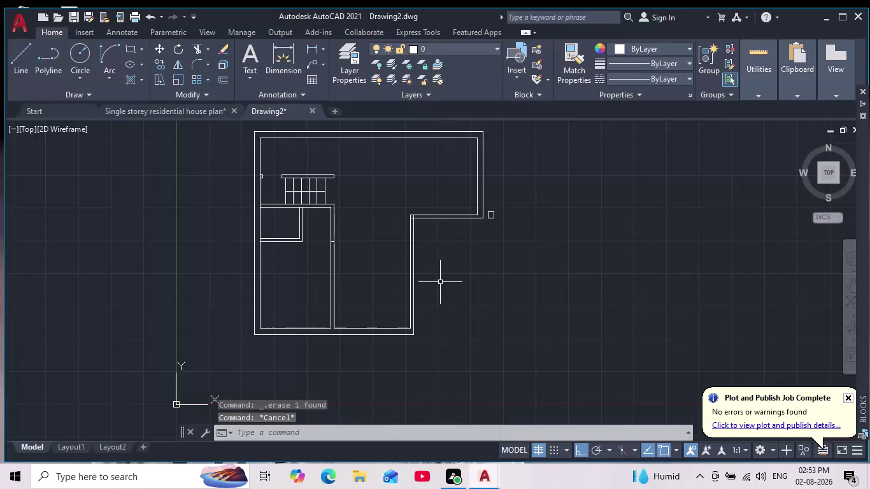
Zoom and pan so the L-shaped floor plan and origin sit centred in model space.
scroll(down, 3)
middle_drag(463, 288, 474, 244)
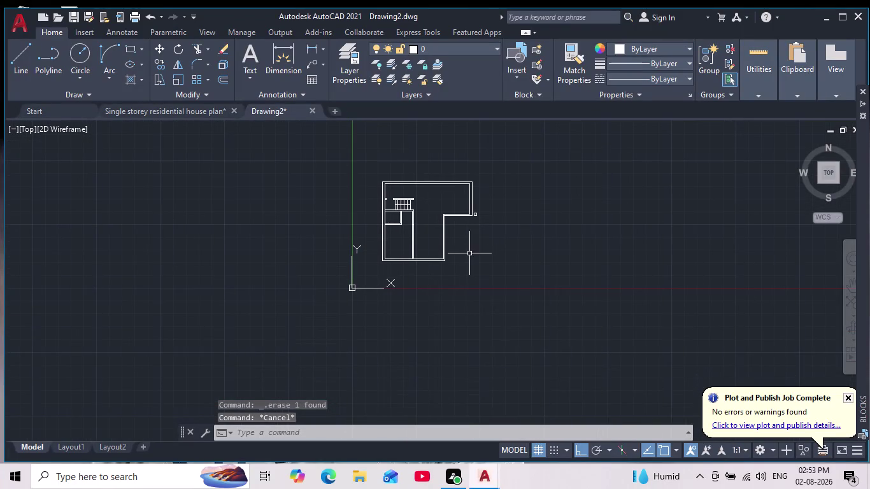
scroll(up, 3)
middle_drag(462, 240, 467, 254)
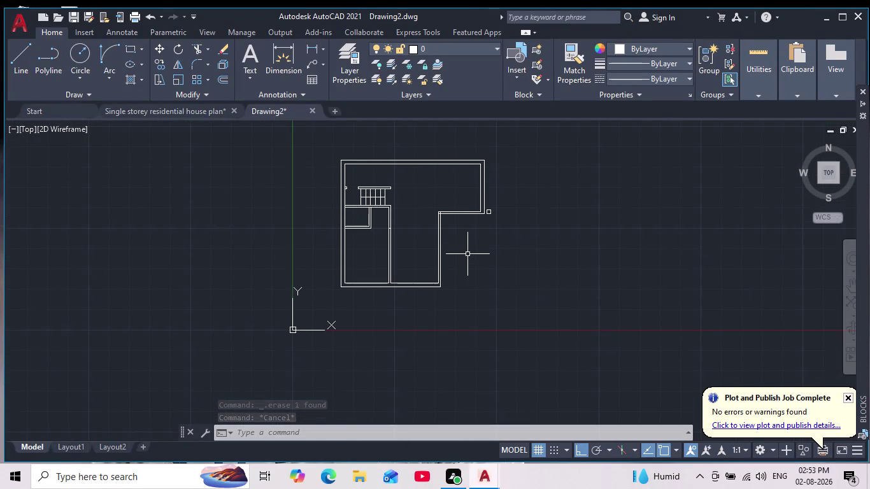